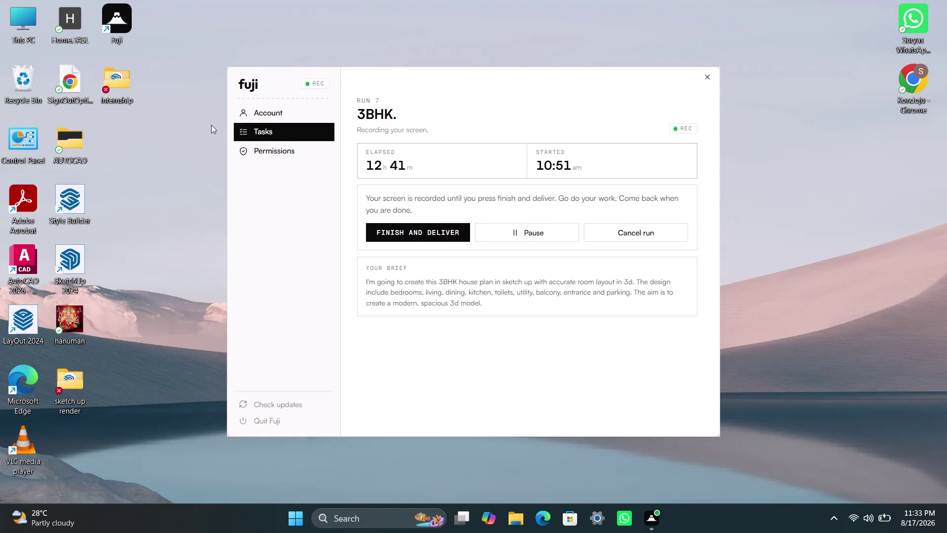
Launch SketchUp 2024 and open the recovered ARCH PLAN model from Recent files.
right_click(184, 64)
click(198, 113)
double_click(80, 254)
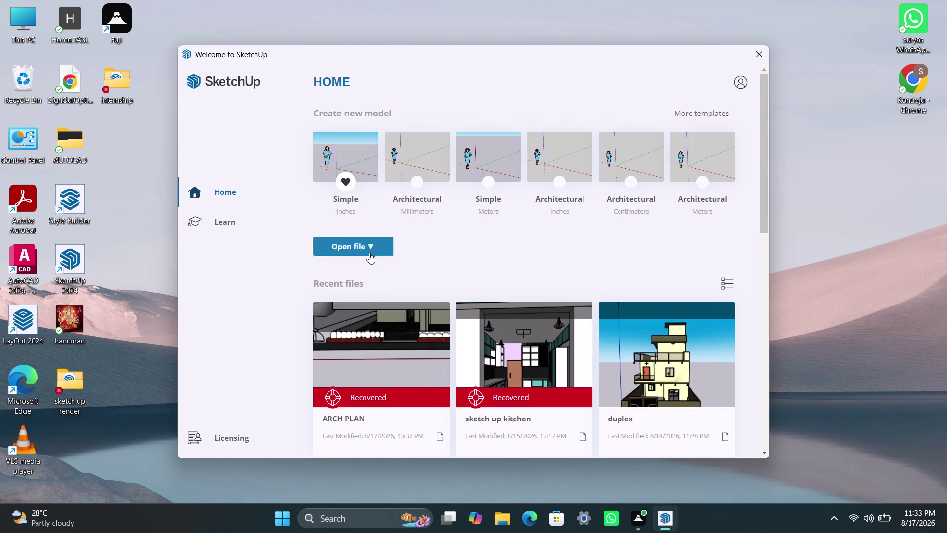
click(395, 352)
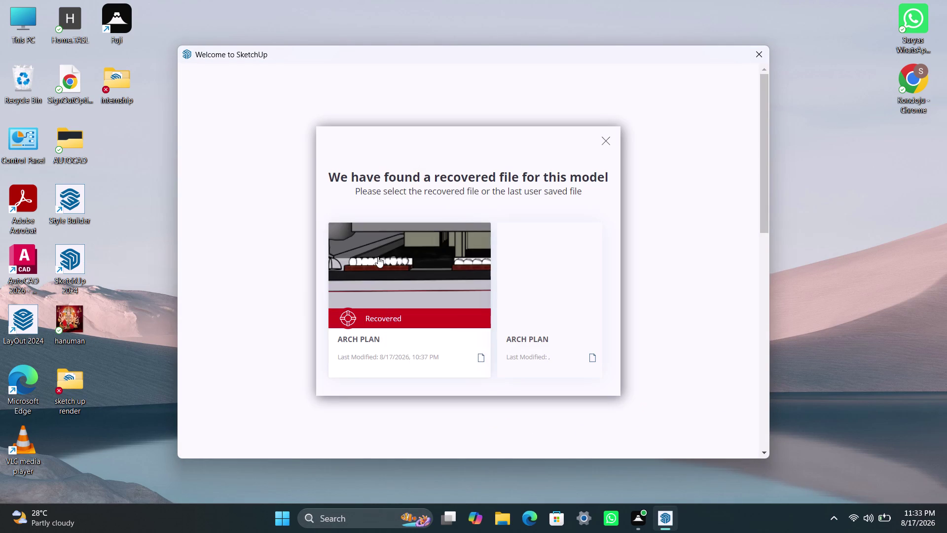